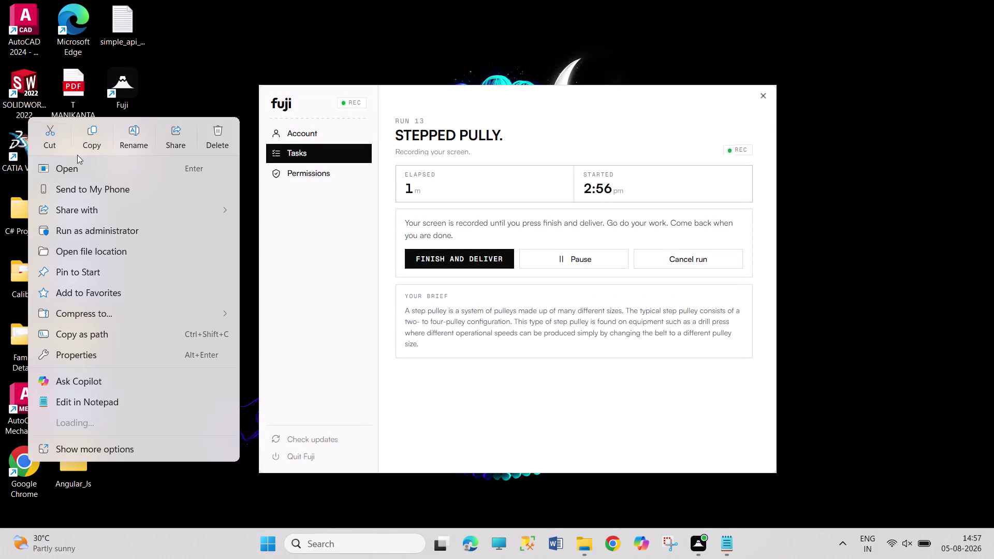
Dismiss the right-click context menu on the desktop without choosing any option.
click(83, 167)
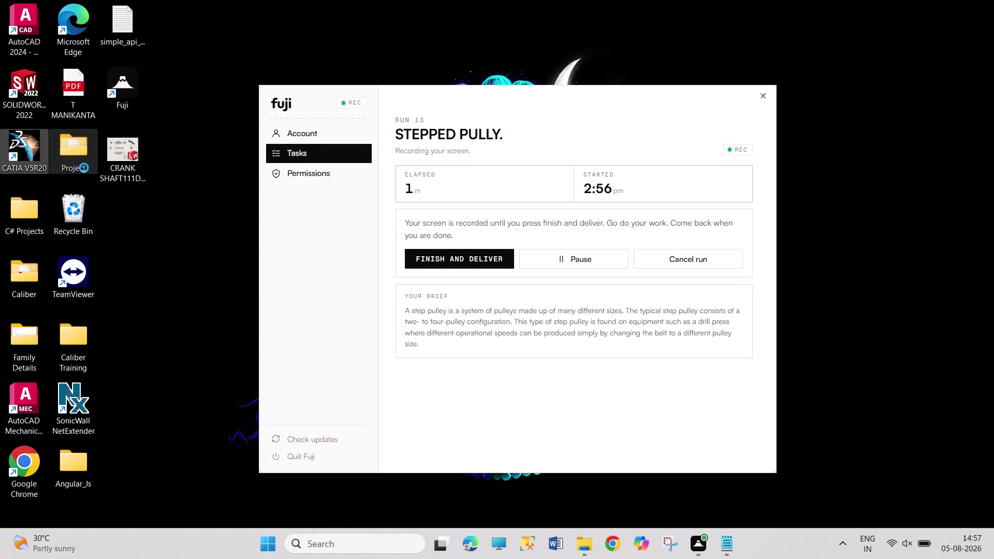